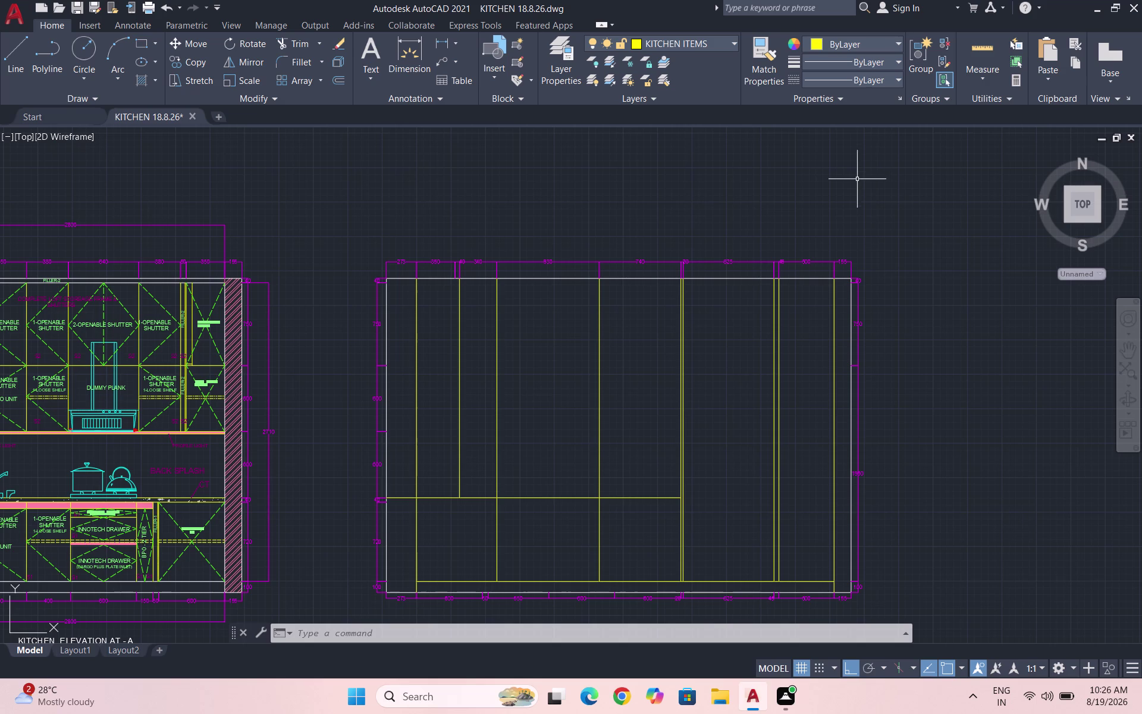
drag(913, 322, 922, 330)
drag(925, 336, 952, 393)
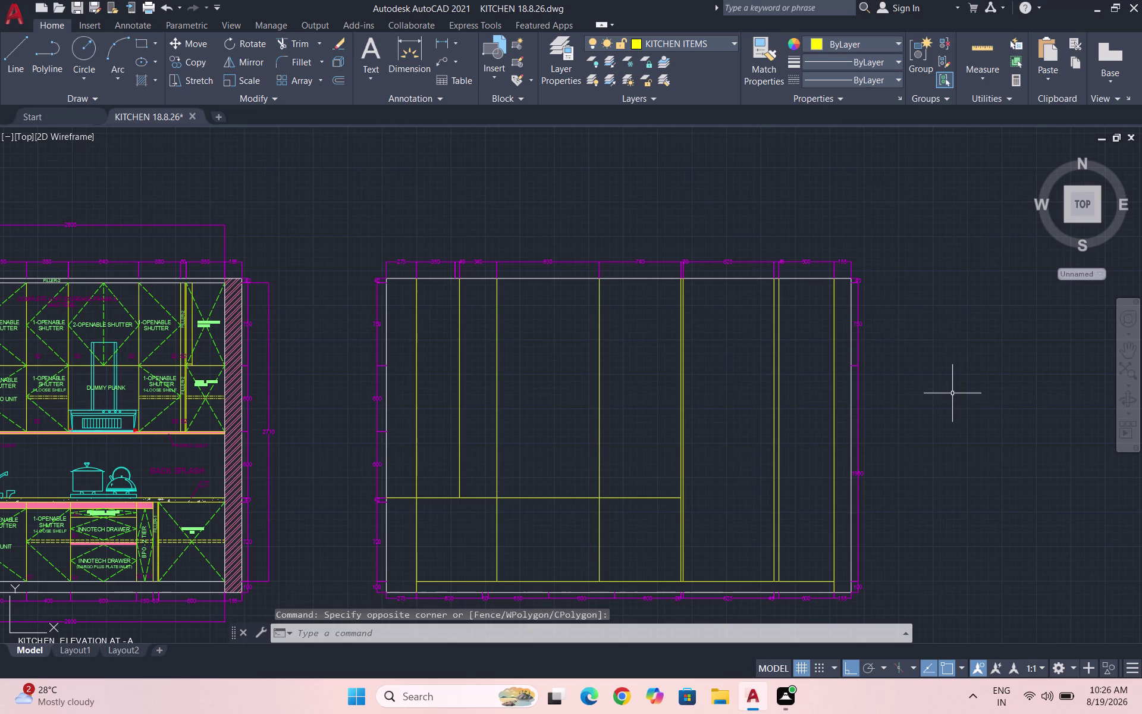